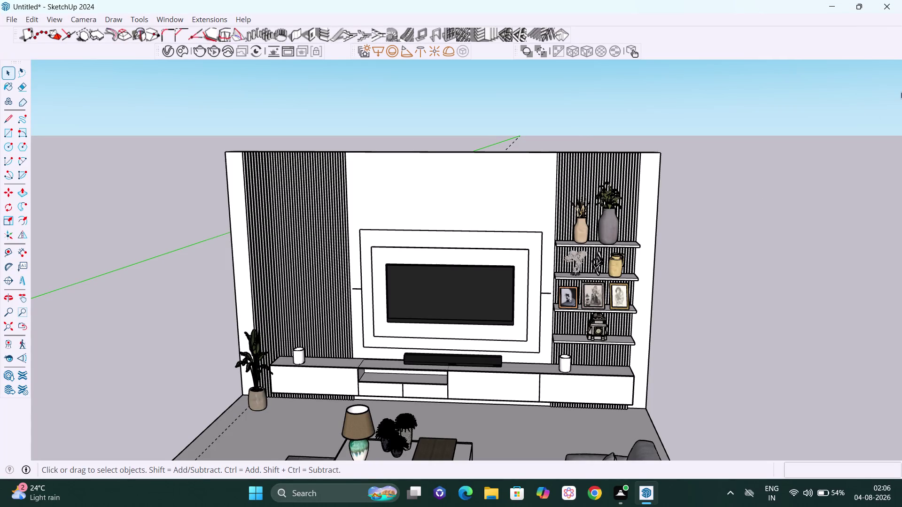
scroll(down, 3)
scroll(down, 3)
scroll(down, 3)
scroll(down, 3)
scroll(down, 3)
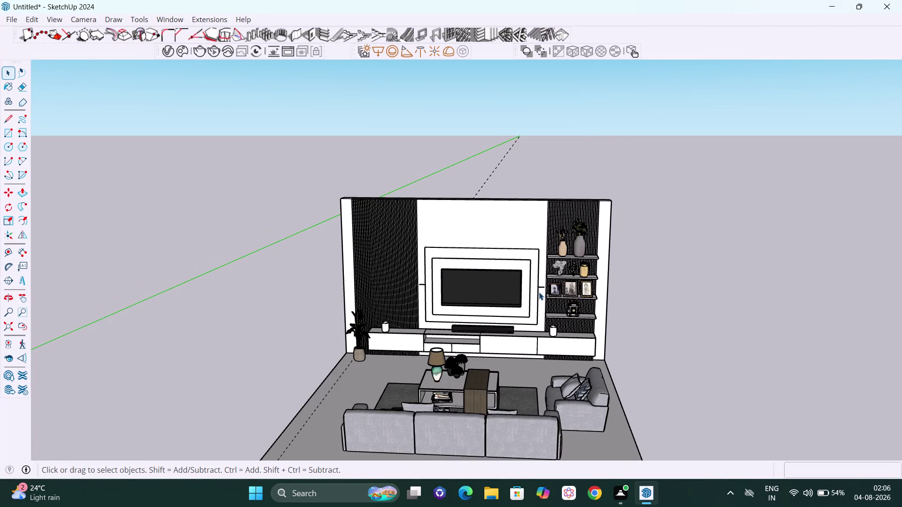
scroll(down, 3)
middle_drag(531, 330, 542, 296)
scroll(up, 3)
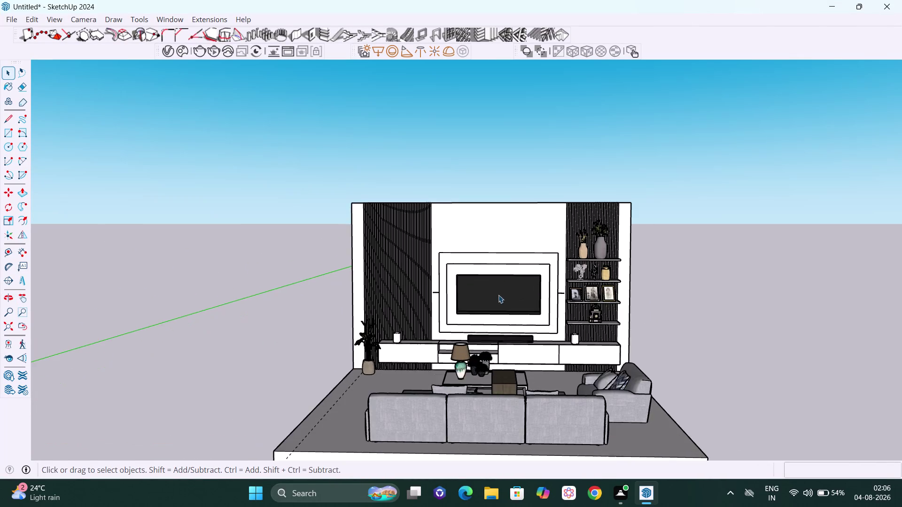
scroll(up, 3)
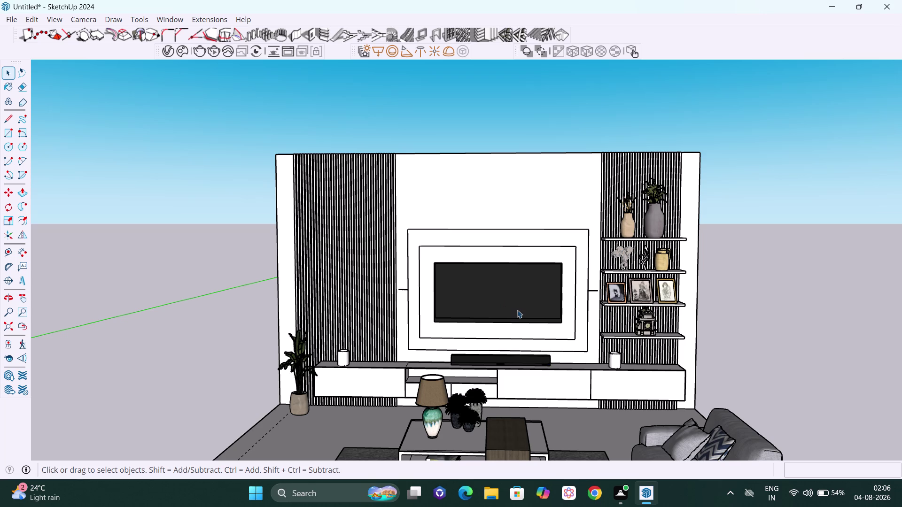
middle_drag(517, 310, 502, 311)
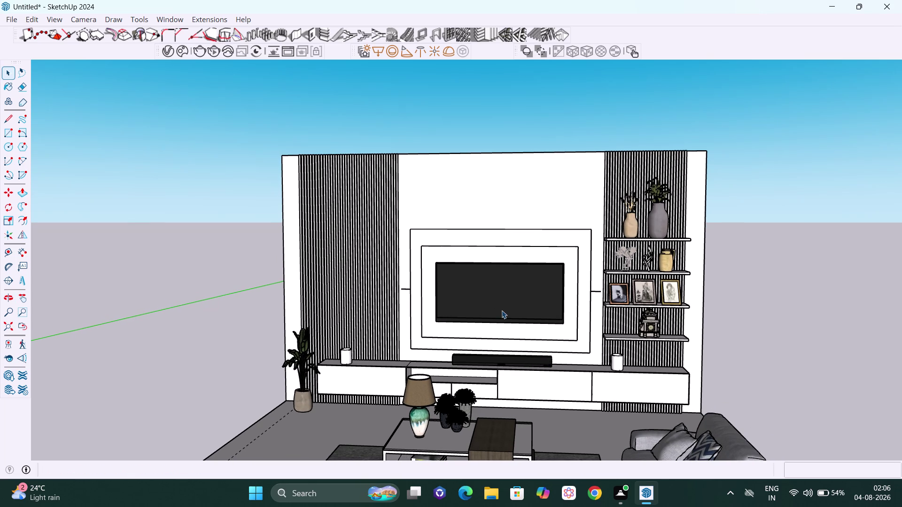